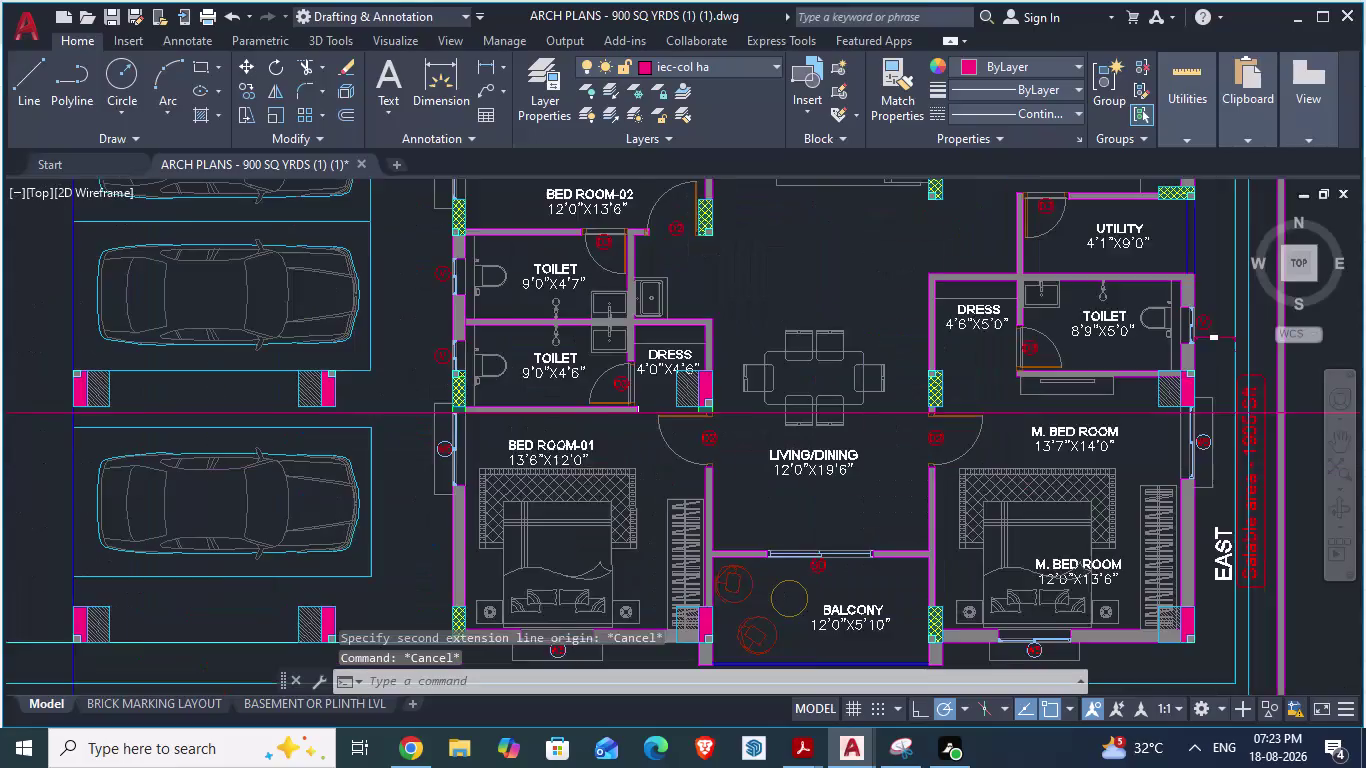
scroll(down, 3)
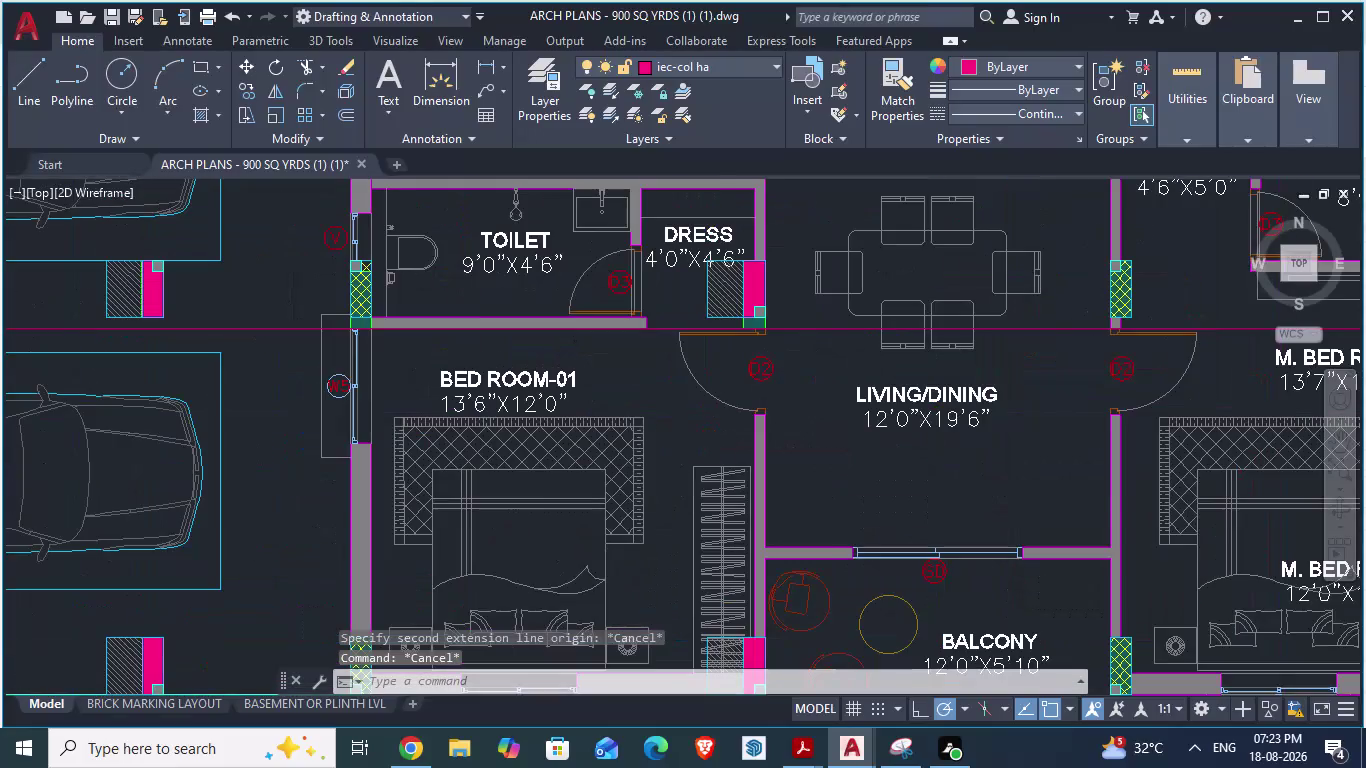
scroll(up, 3)
scroll(down, 3)
scroll(down, 3)
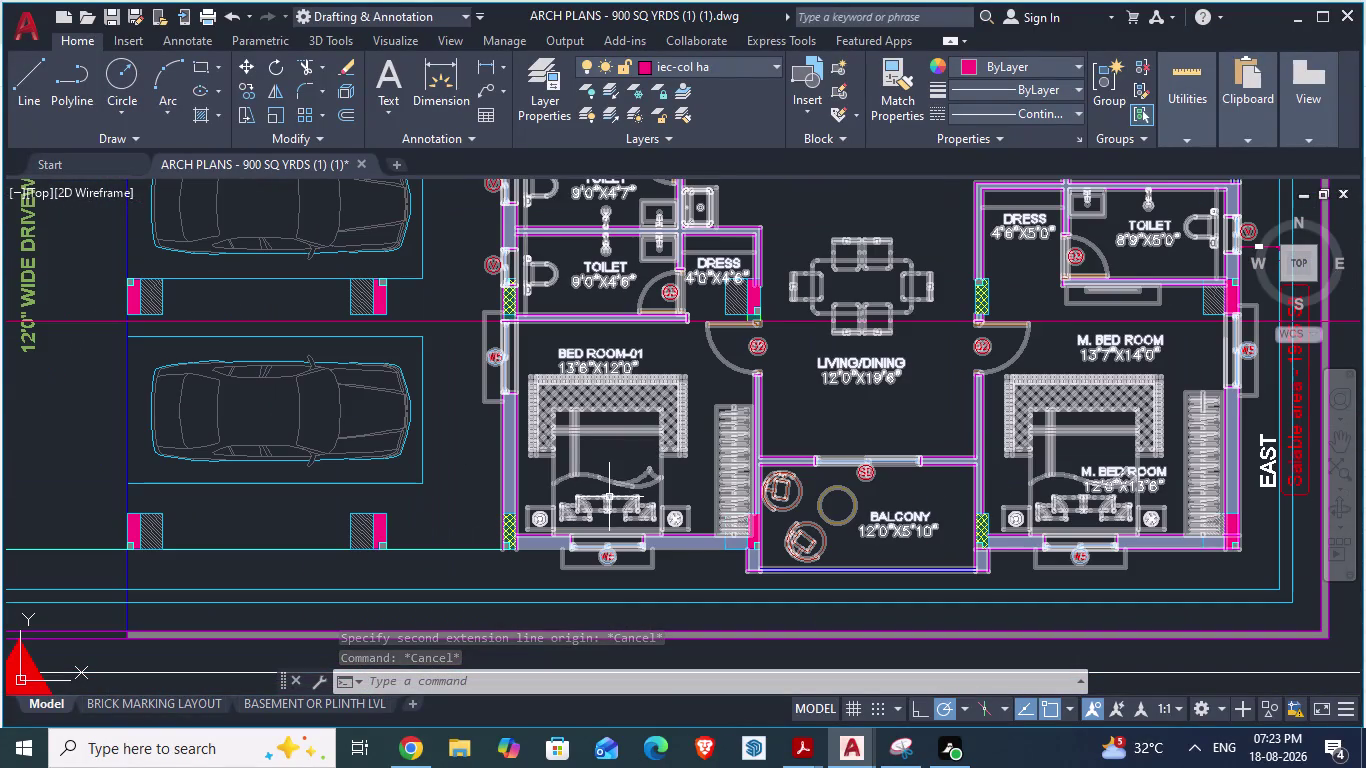